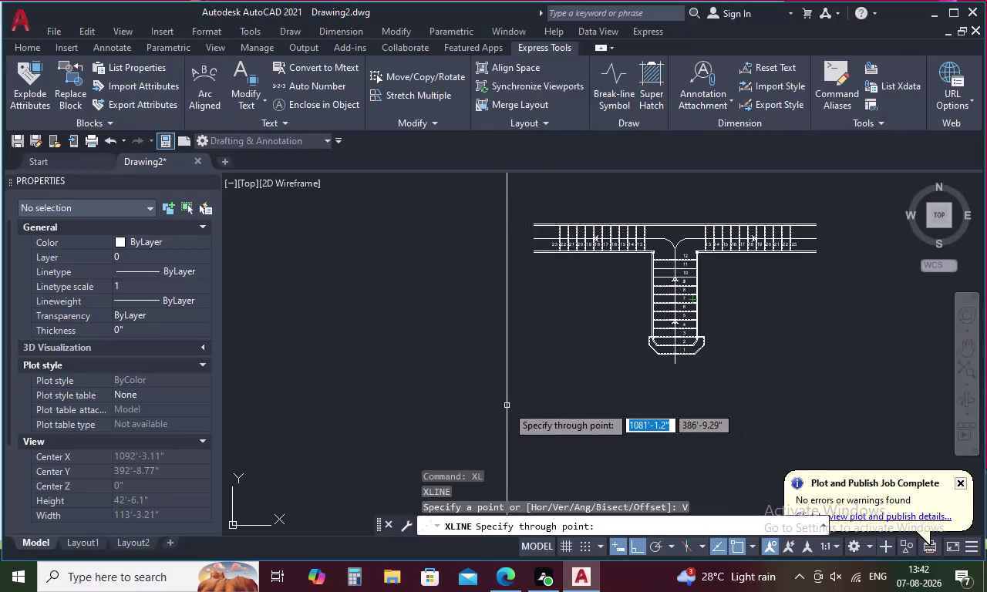
Cancel the unfinished XLINE construction line.
key(Escape)
Save the staircase drawing under the file name 'BIFURCATED STAIRS'.
key(ctrl+s)
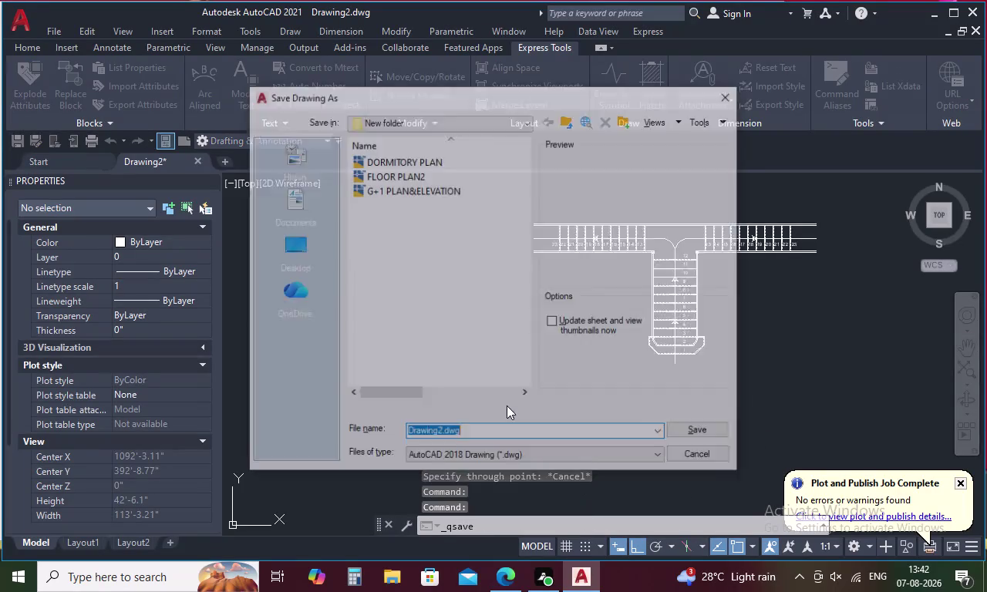
click(509, 438)
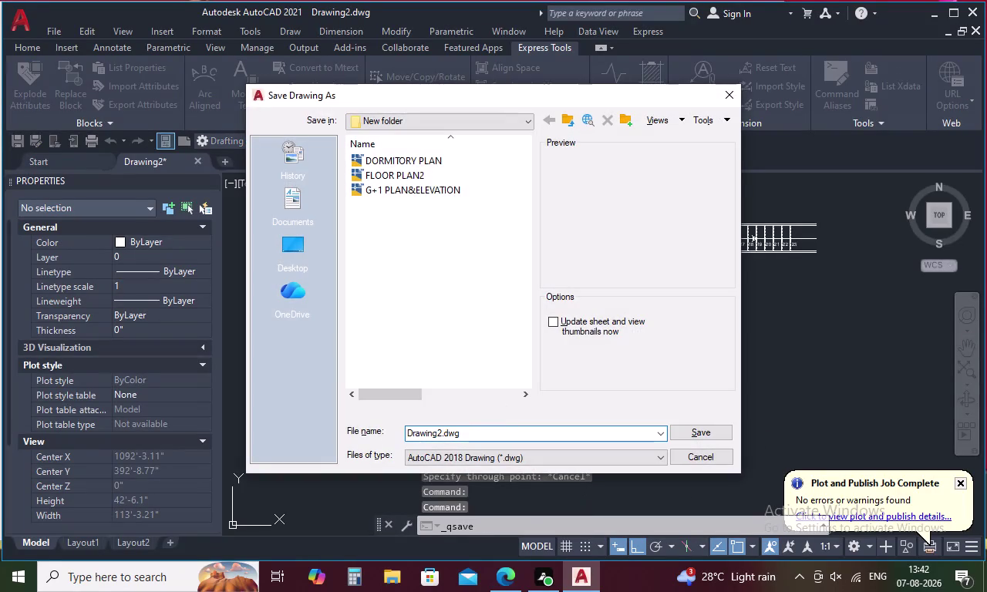
key(BackSpace)
key(BackSpace)
key(BackSpace)
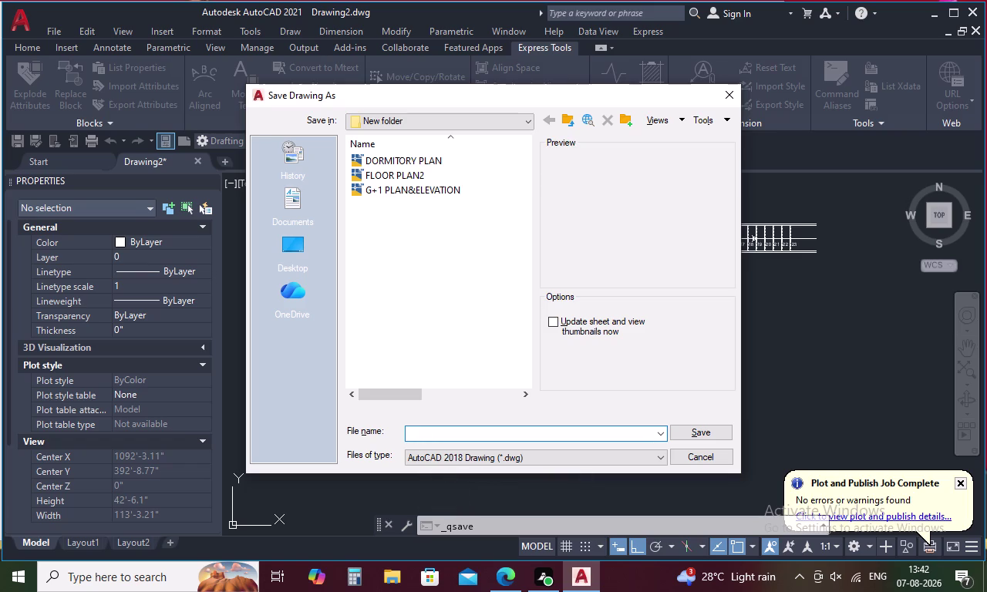
text(BI)
text(FU)
text(RC)
text(AT)
text(ED ST)
text(AIRS)
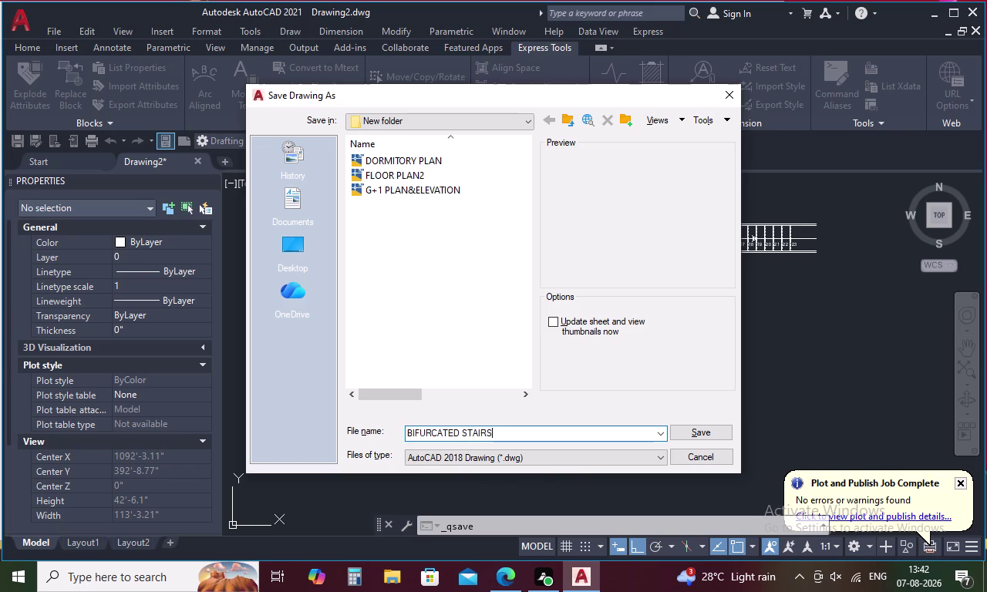
click(698, 425)
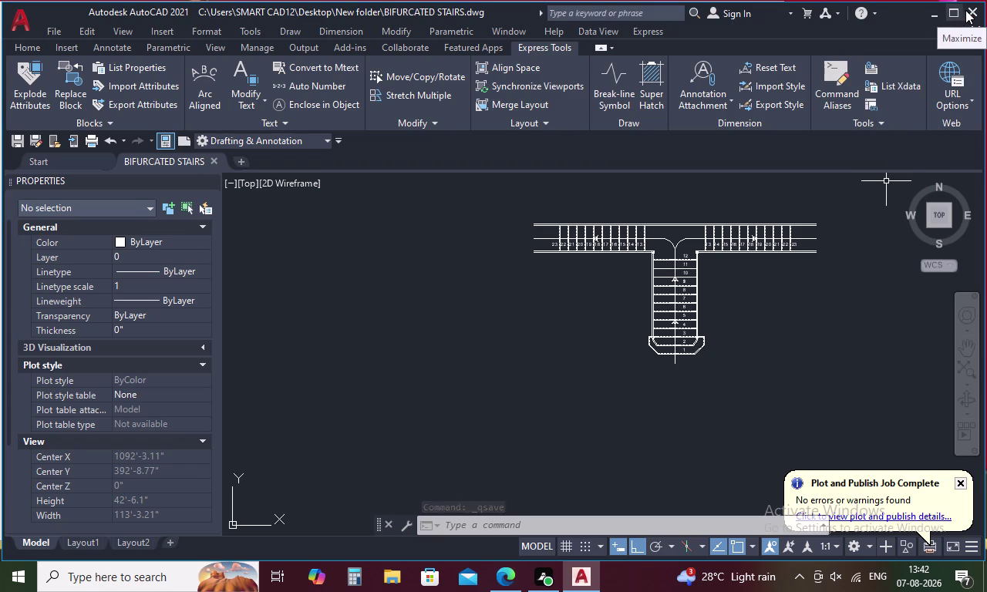
Close the BIFURCATED STAIRS drawing to return to the Start tab.
click(975, 27)
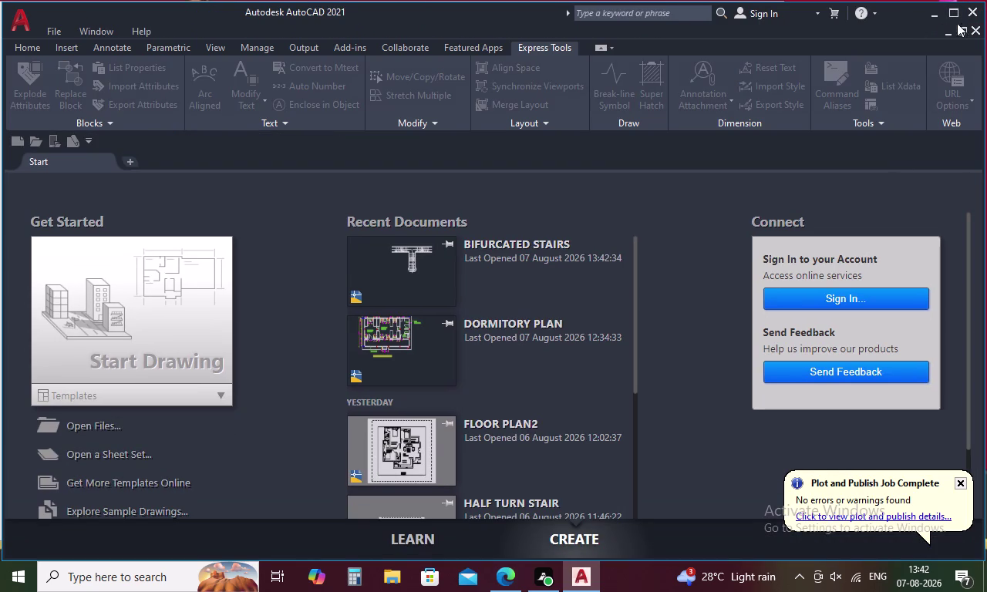
click(971, 23)
click(979, 29)
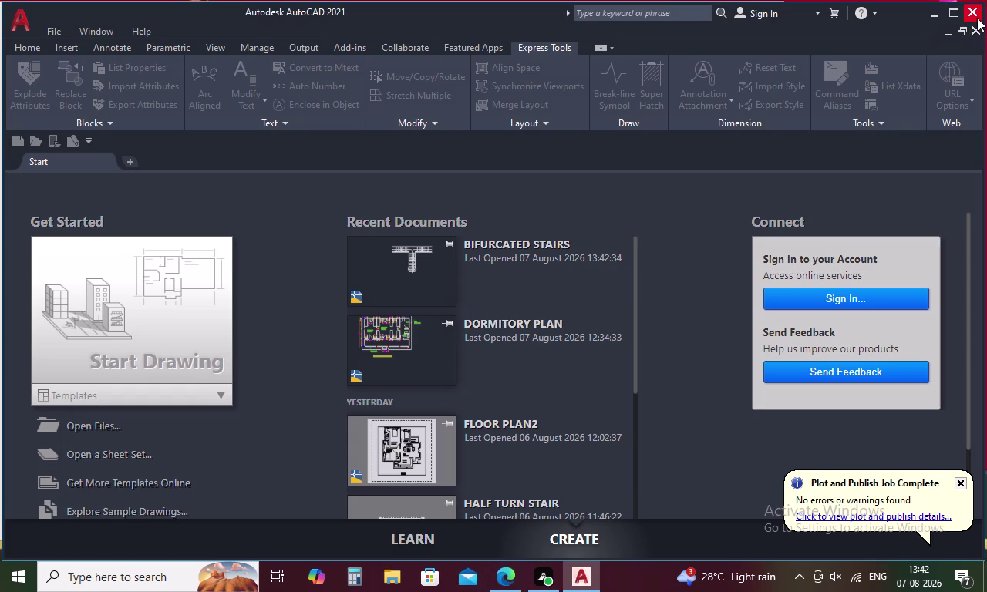